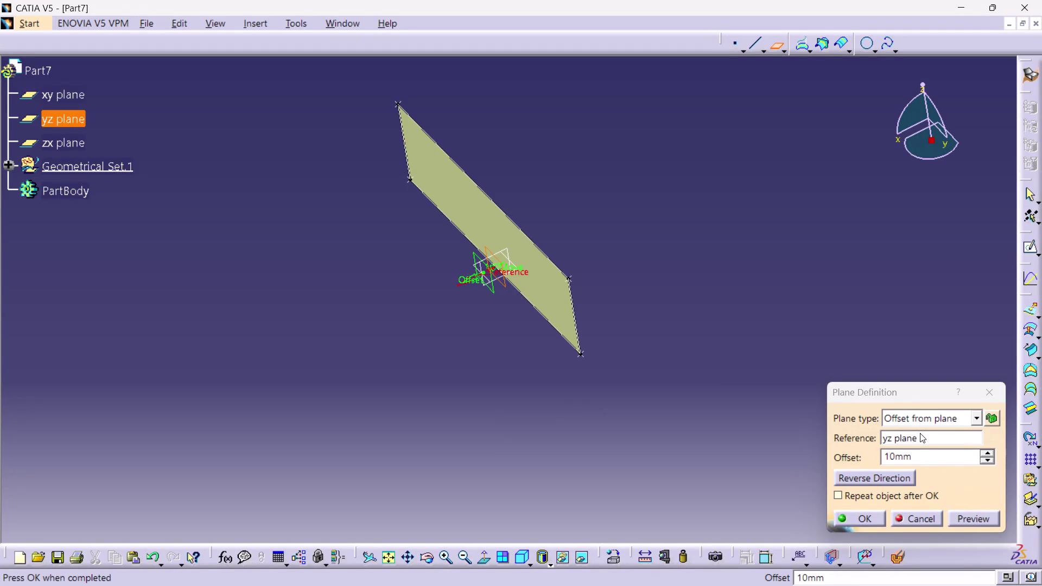
Create a plane offset 10 mm from the yz plane.
double_click(951, 461)
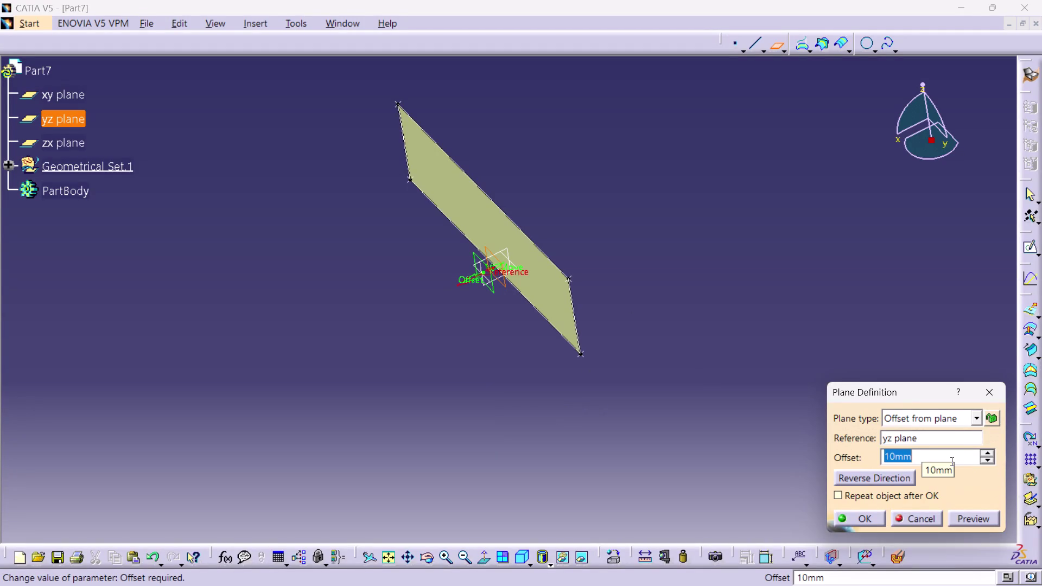
text(65)
key(Return)
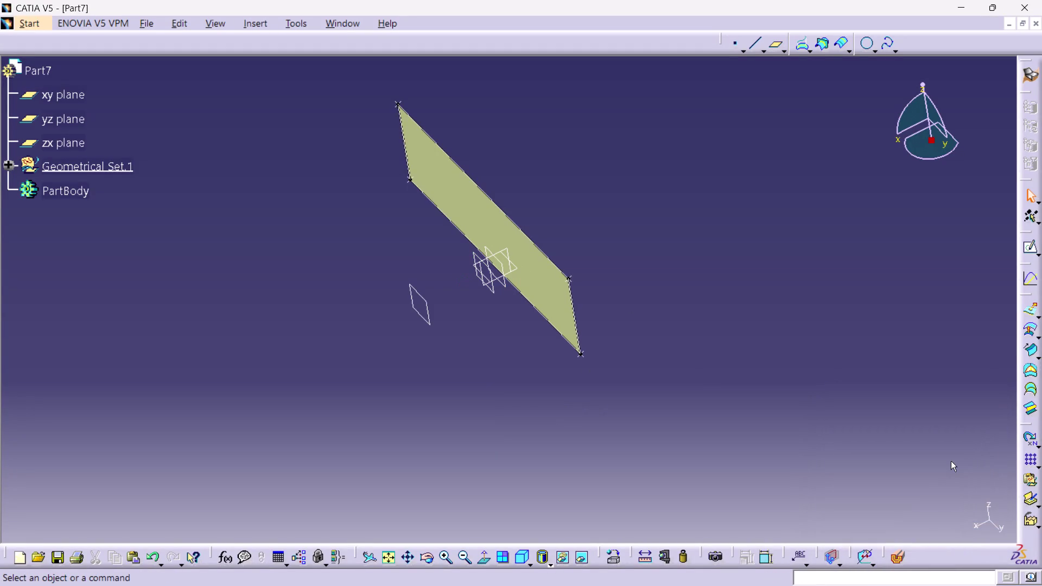
click(896, 411)
middle_click(343, 241)
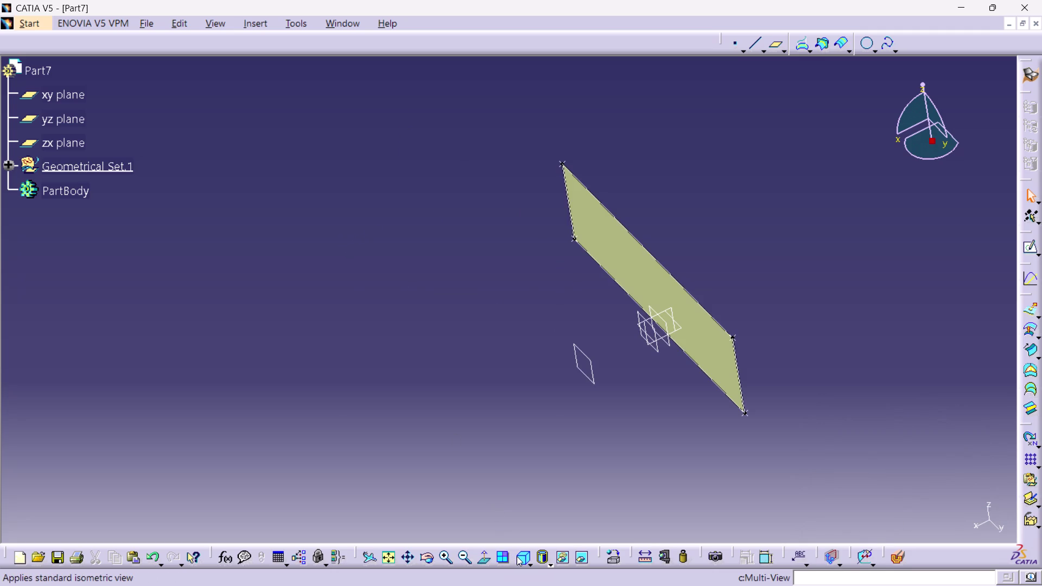
Switch to the isometric view and select the extruded surface Extrude.2.
click(516, 556)
click(601, 469)
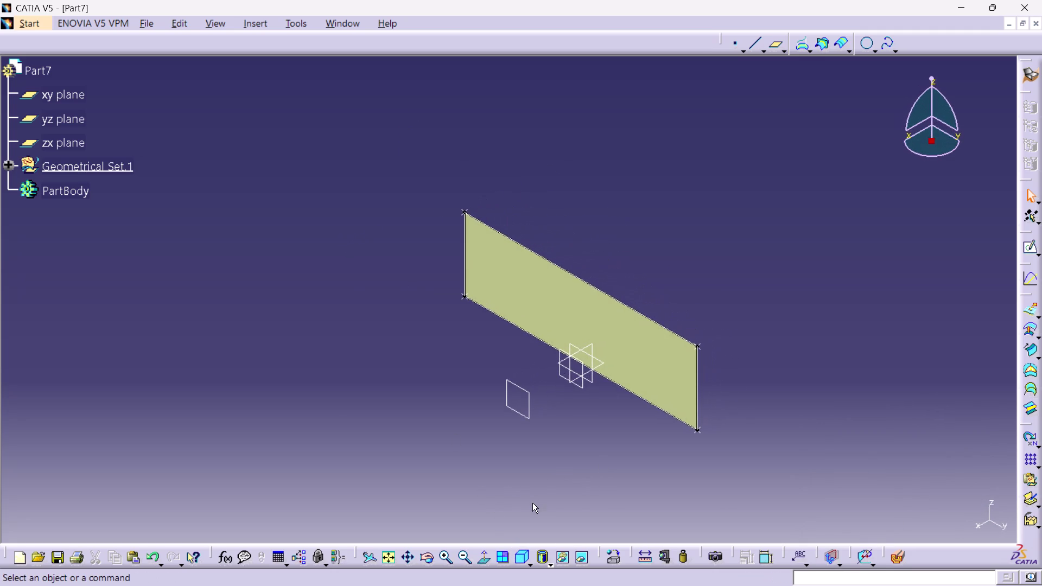
middle_drag(532, 492, 534, 471)
right_drag(532, 493, 535, 471)
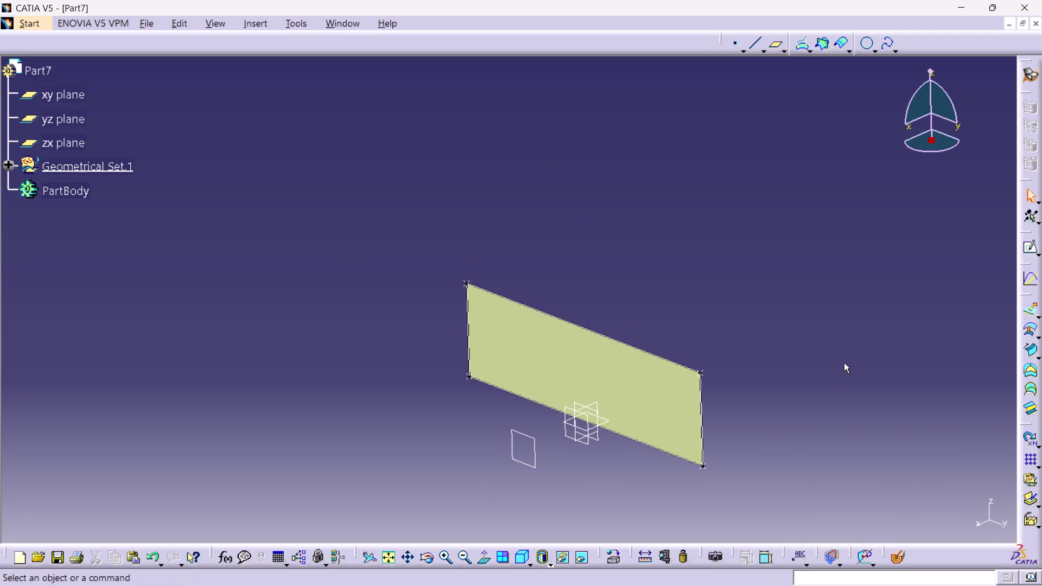
click(524, 561)
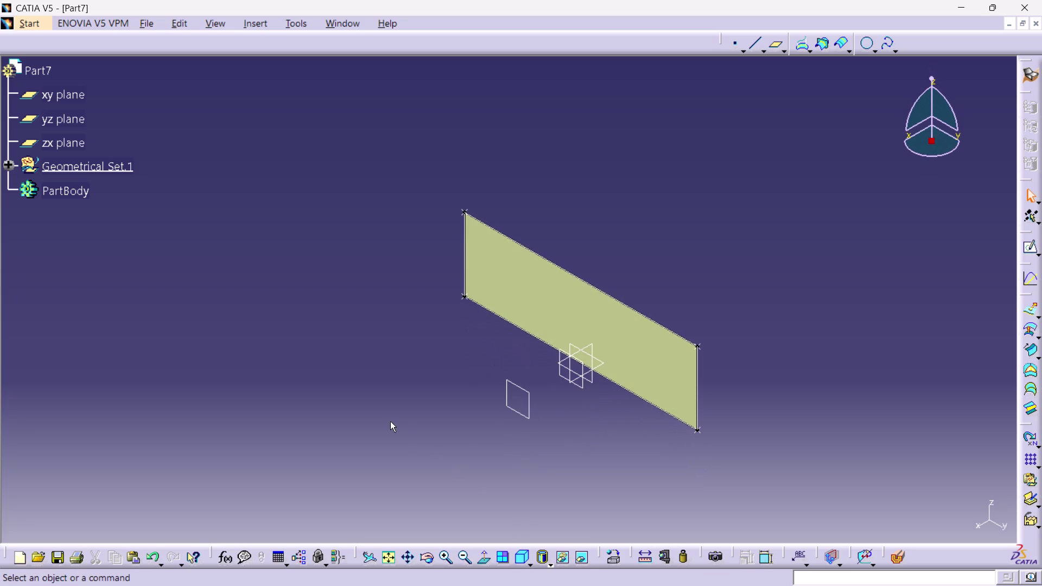
click(644, 361)
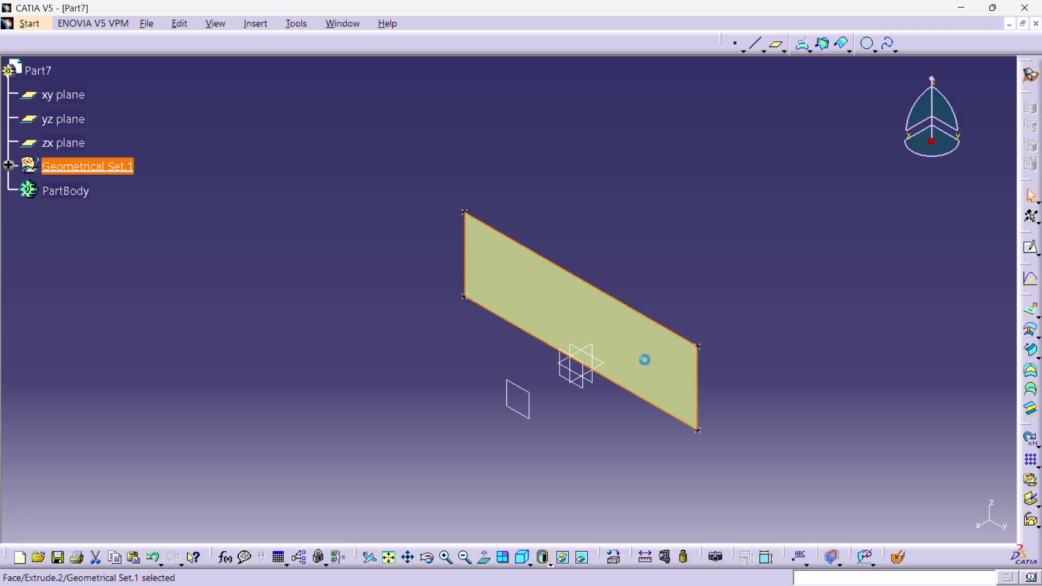
Offset Extrude.2 by 10 mm, checking it edge-on before confirming.
click(1039, 337)
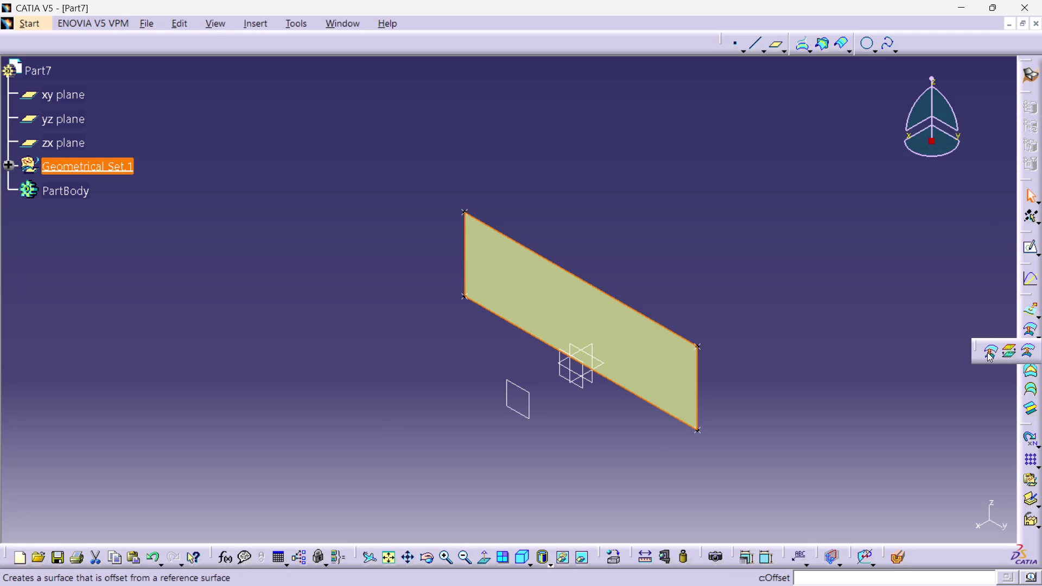
click(987, 352)
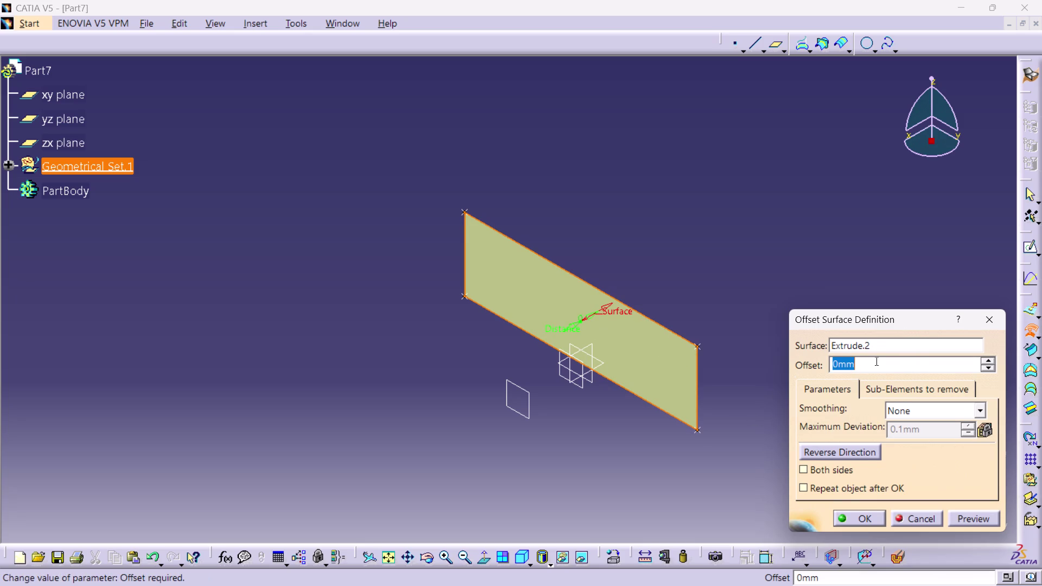
text(10)
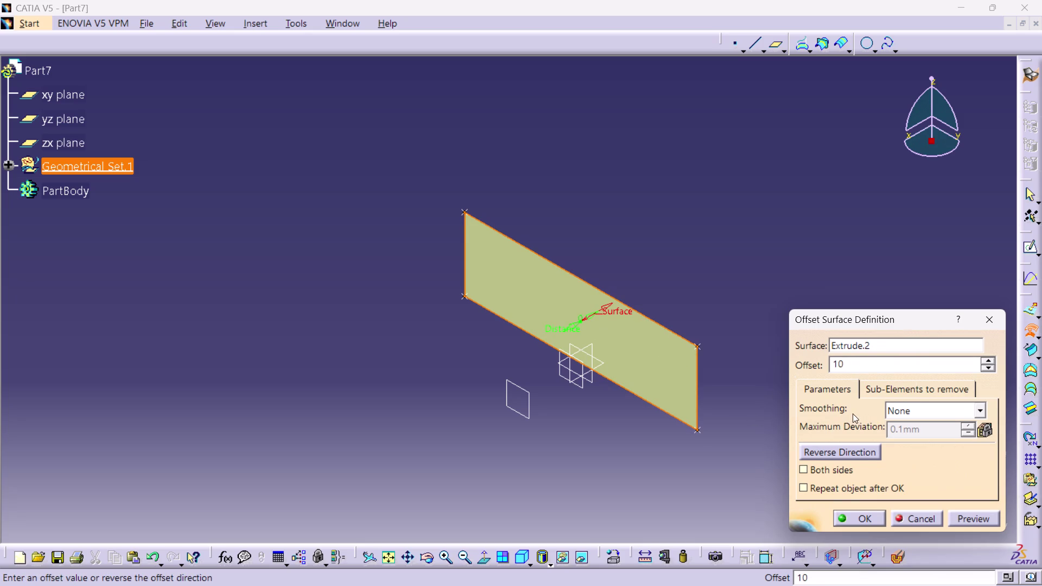
middle_drag(722, 304, 716, 303)
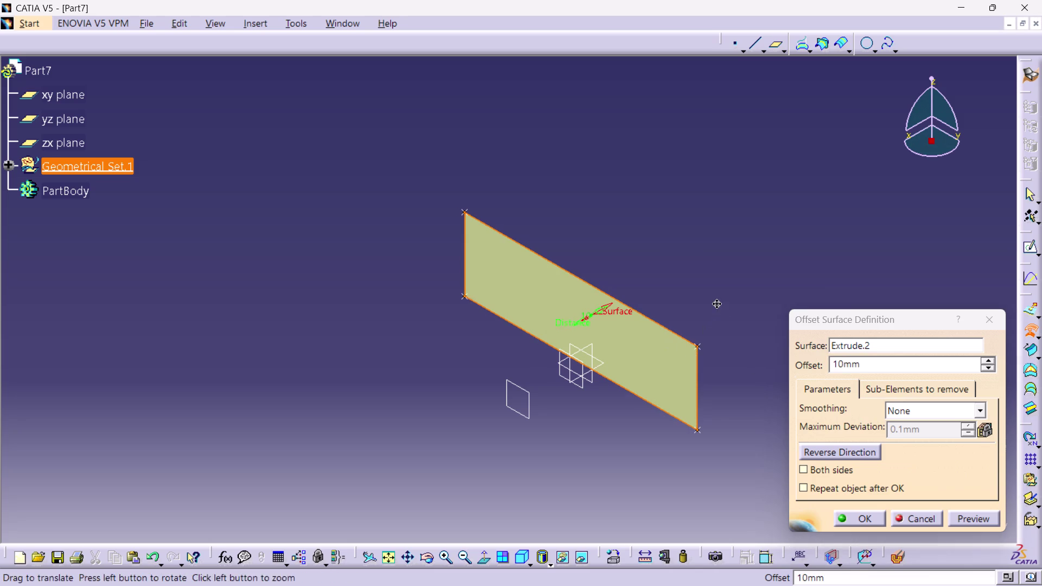
middle_drag(716, 304, 652, 320)
right_drag(716, 304, 653, 319)
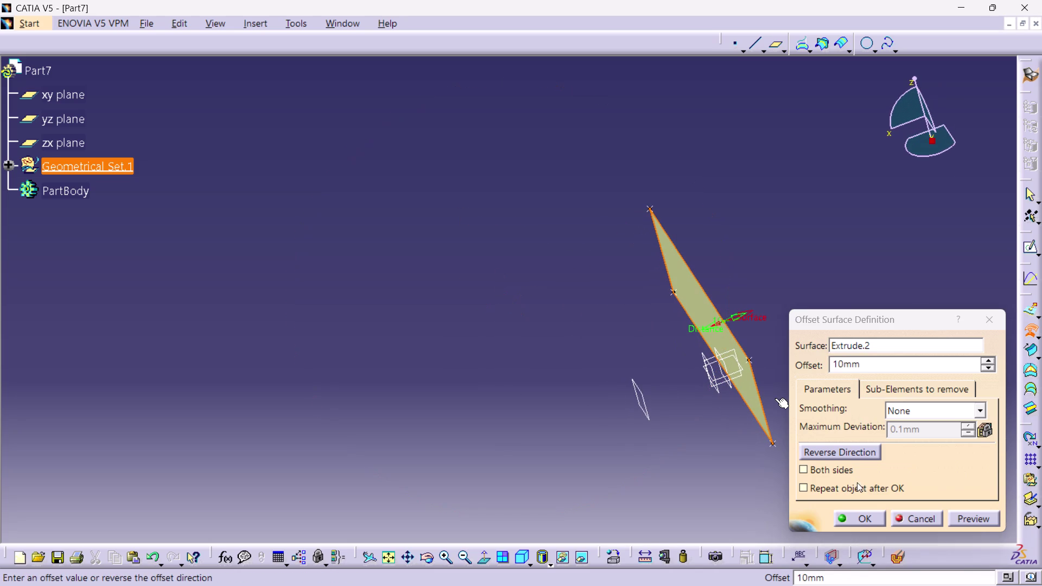
click(849, 516)
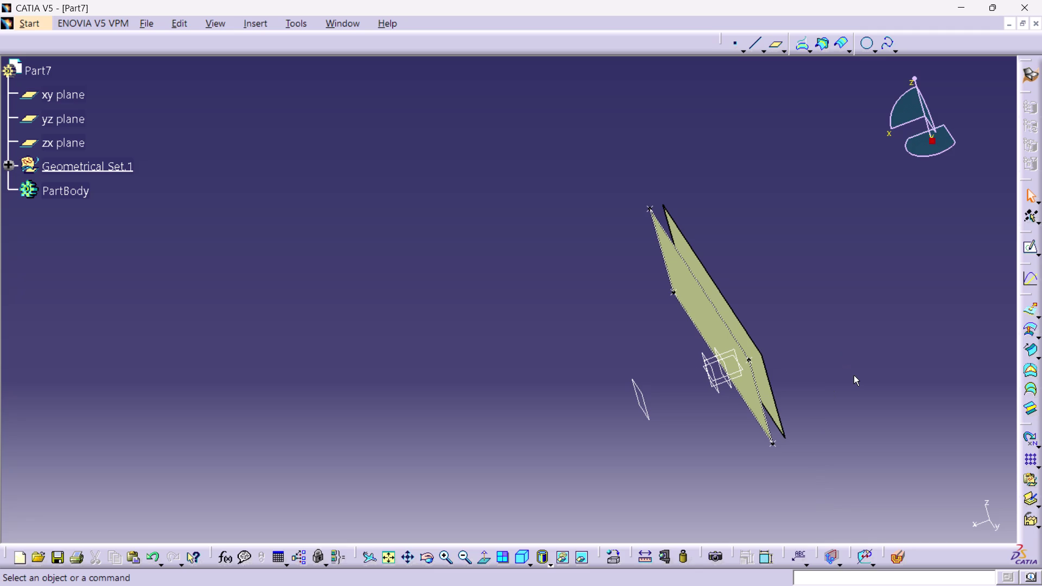
Undo the offset and recreate it 10 mm from Extrude.2 on the reversed side.
key(ctrl+z)
click(745, 206)
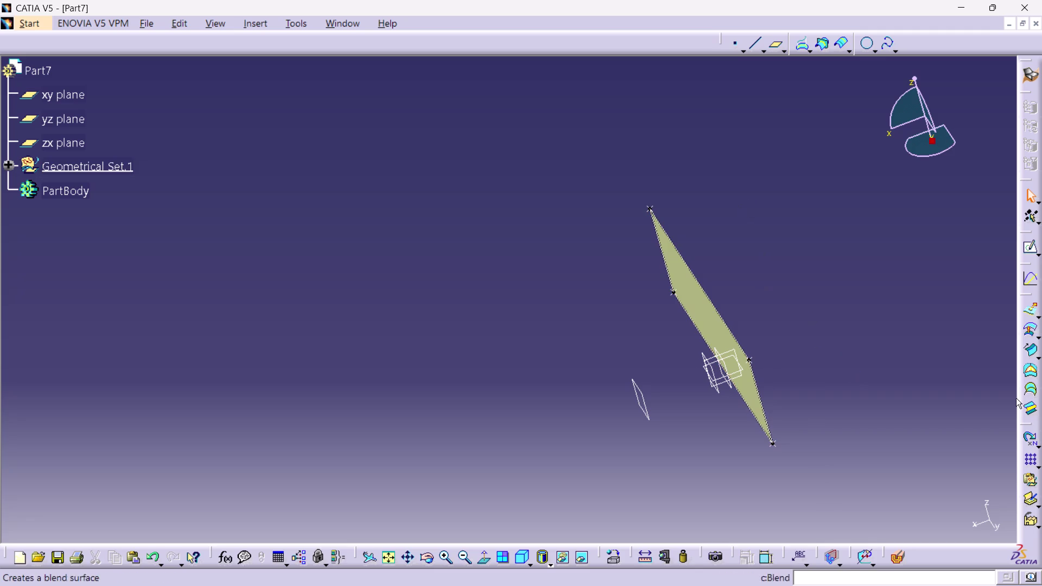
click(1031, 327)
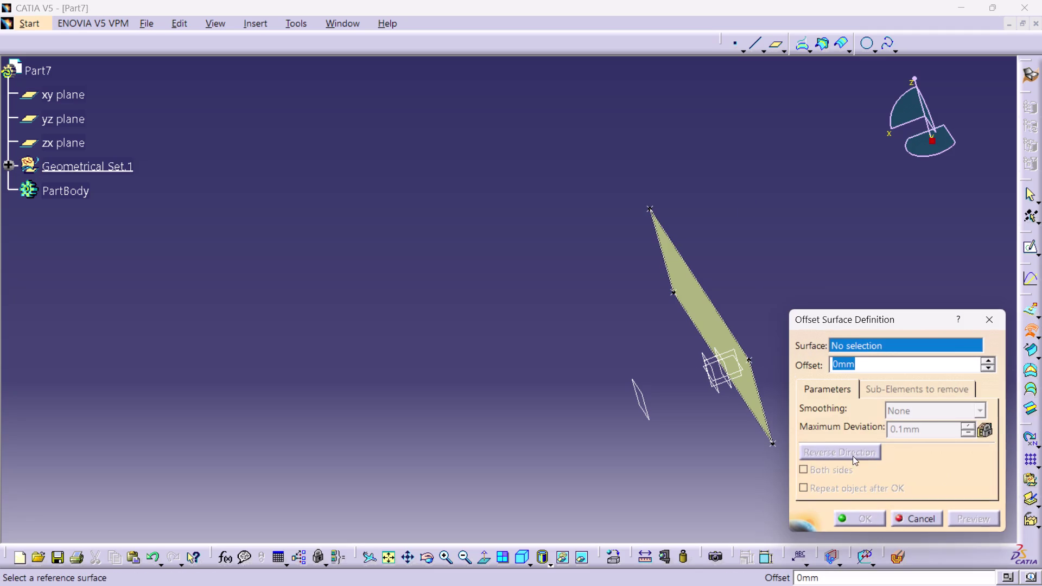
click(717, 327)
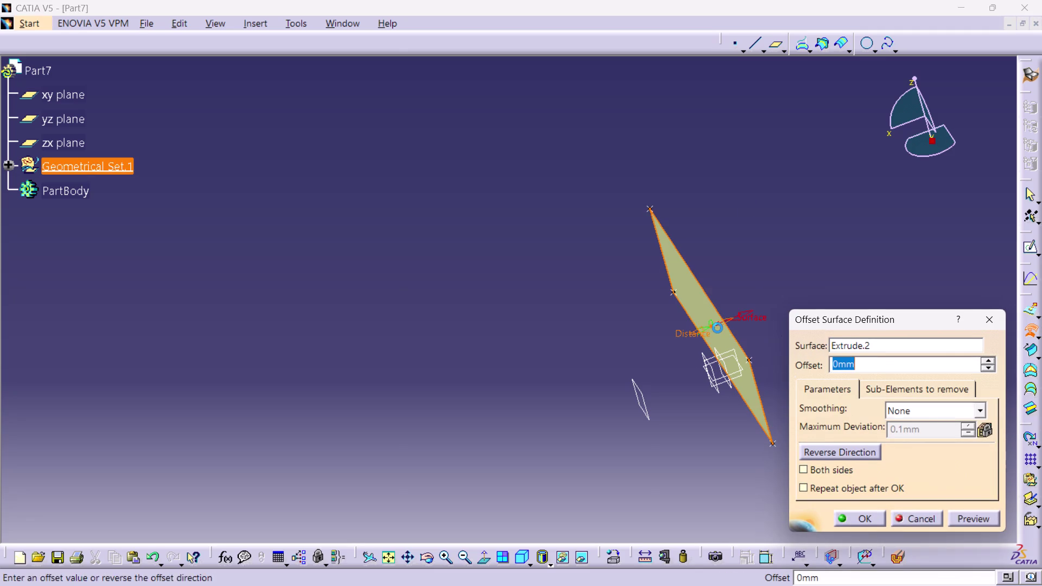
text(10)
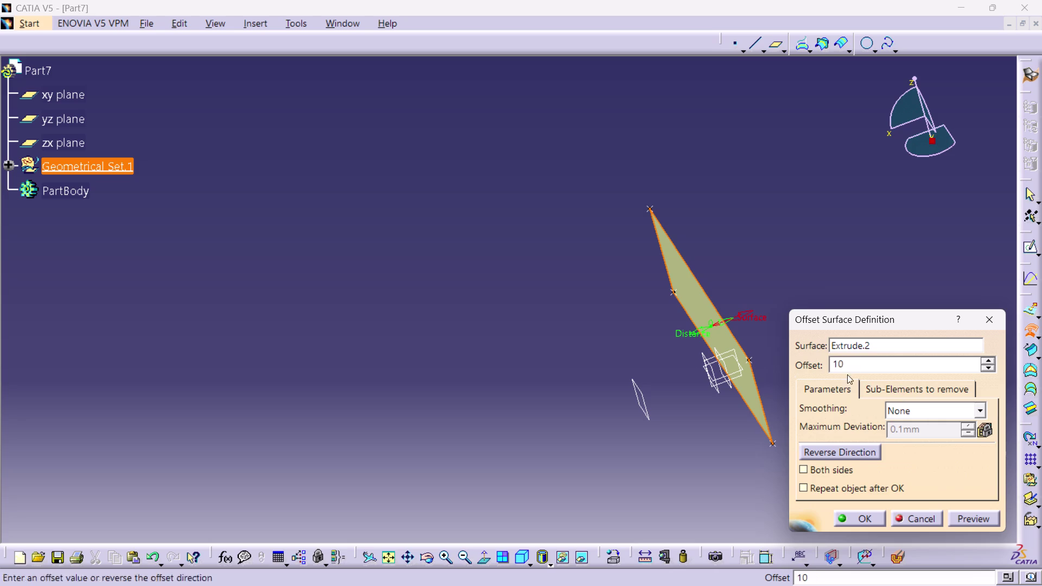
click(842, 449)
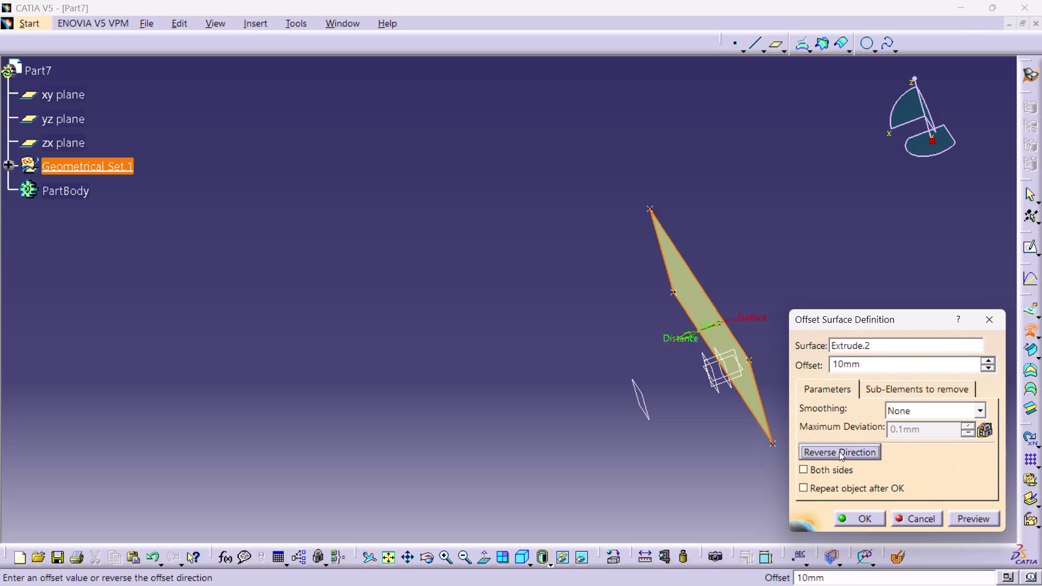
click(853, 519)
click(771, 484)
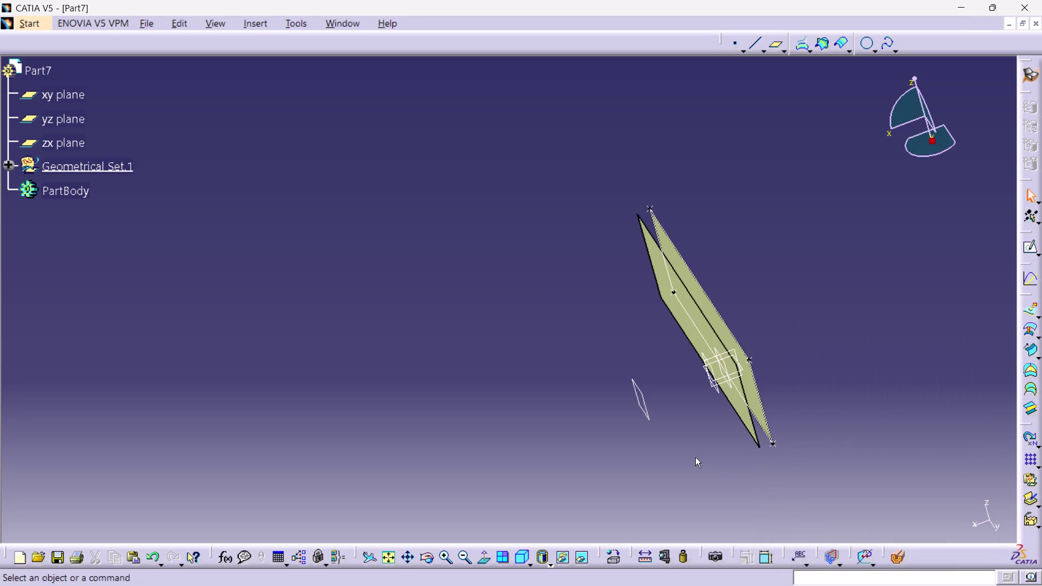
Inspect both surfaces, then return to the isometric view.
middle_drag(694, 459, 728, 402)
right_drag(694, 458, 728, 402)
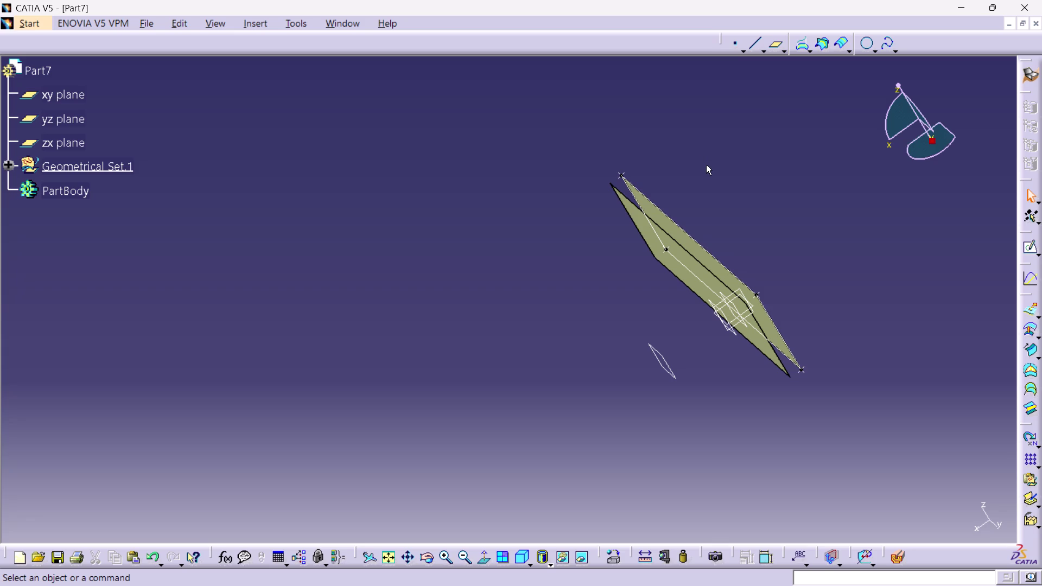
click(522, 554)
click(826, 411)
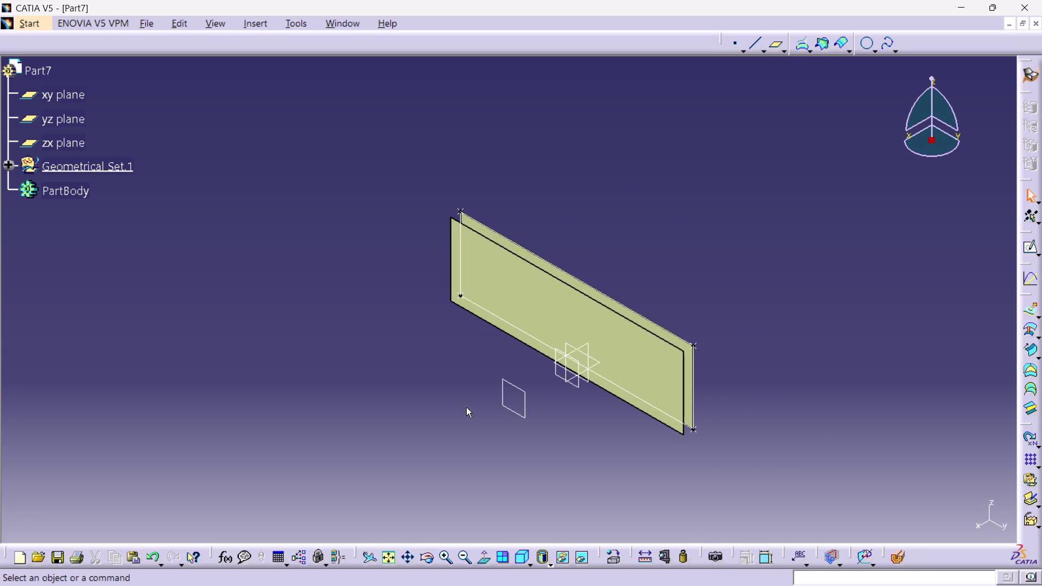
click(378, 280)
Expand Geometrical Set.1 in the tree and select Plane.1.
click(6, 162)
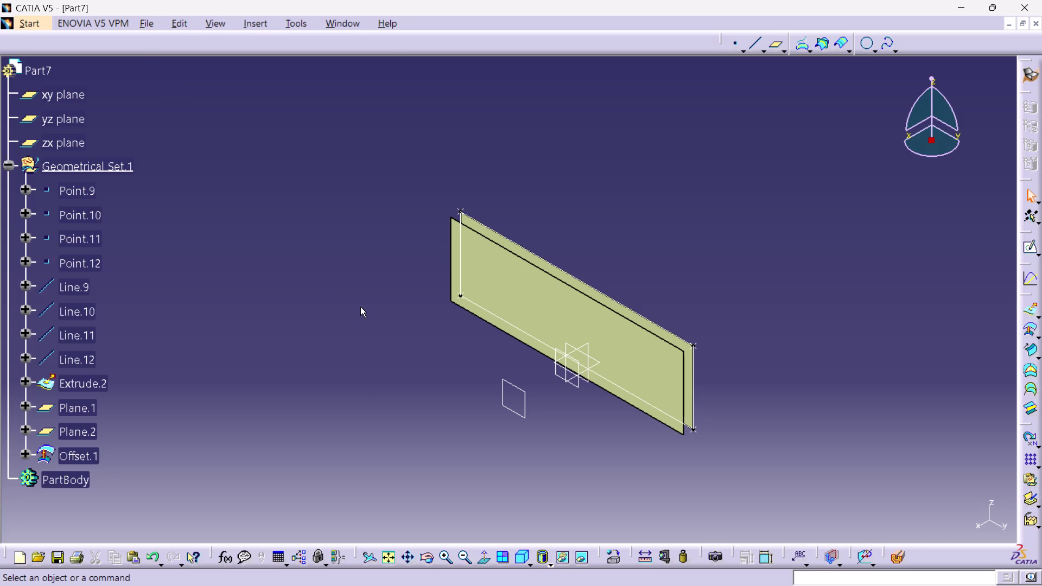
click(581, 375)
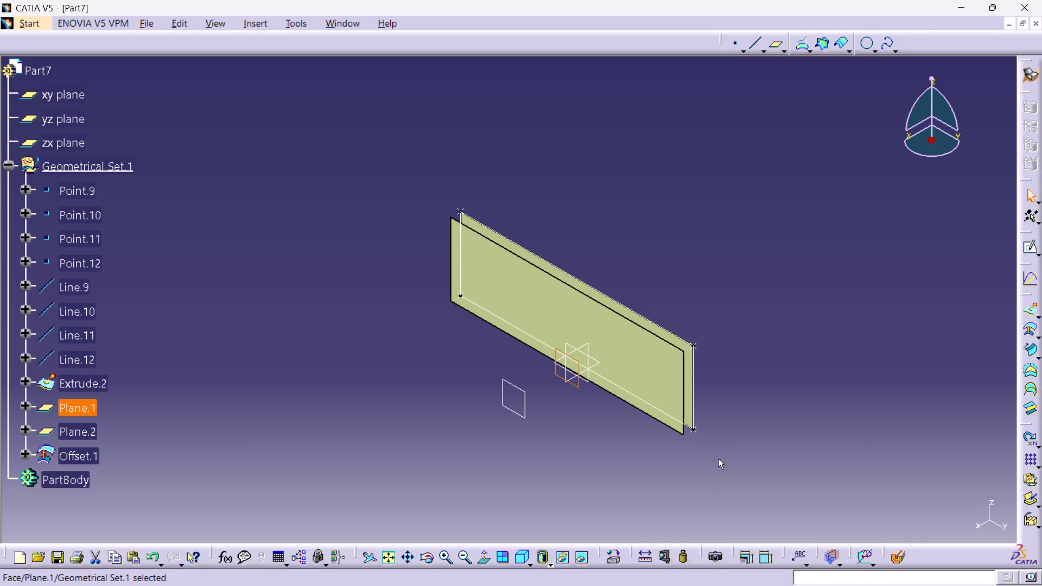
click(529, 567)
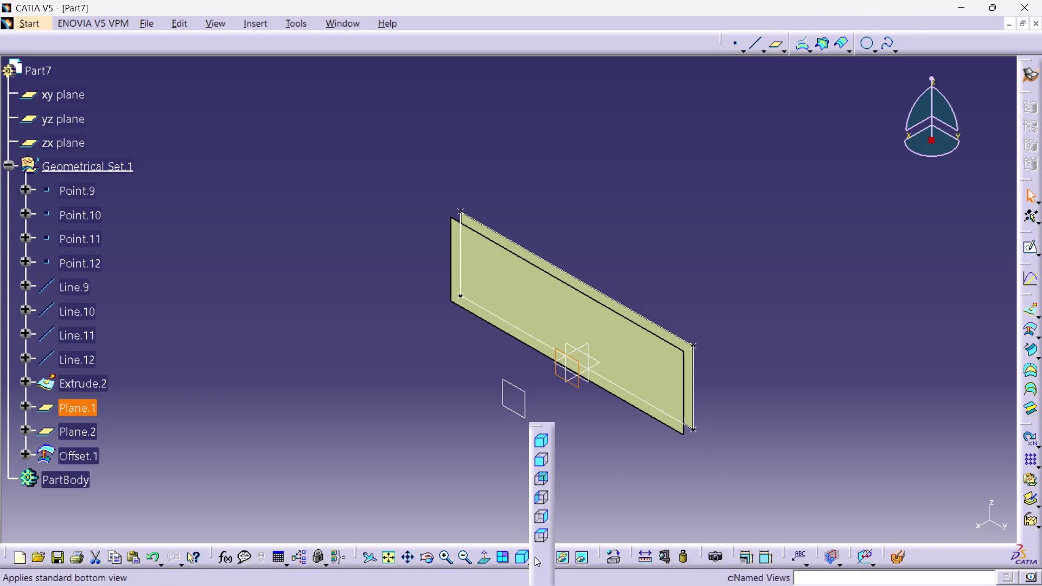
View the surface head-on, fit all, and start a full bitangent circle on Line.9.
click(539, 463)
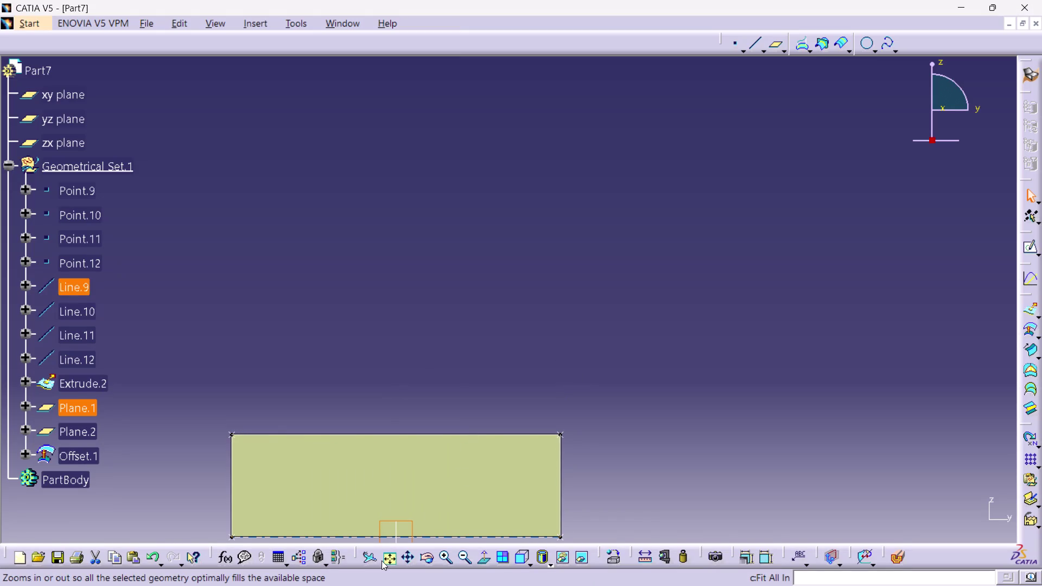
click(381, 561)
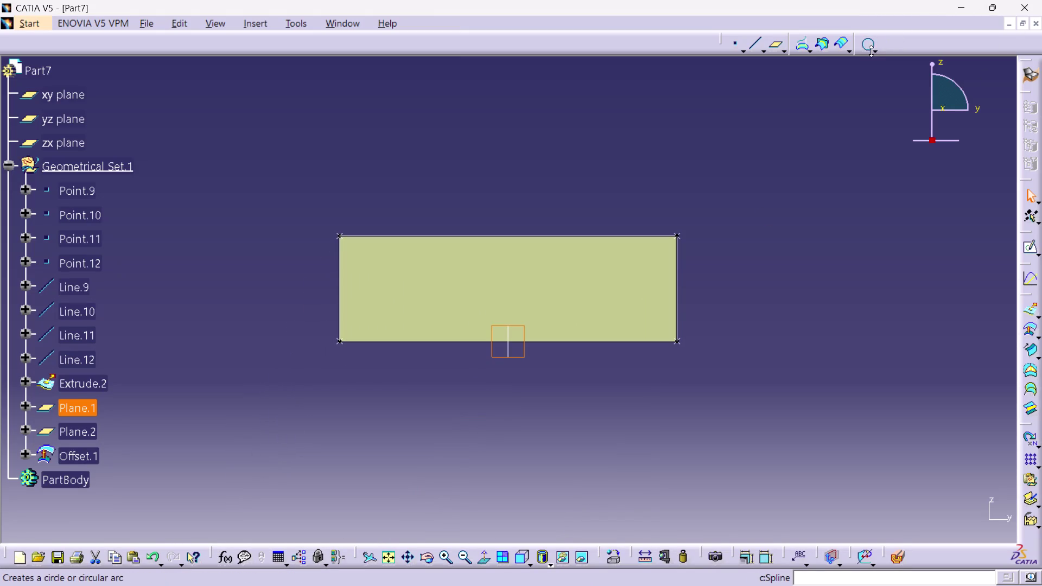
click(875, 51)
click(882, 72)
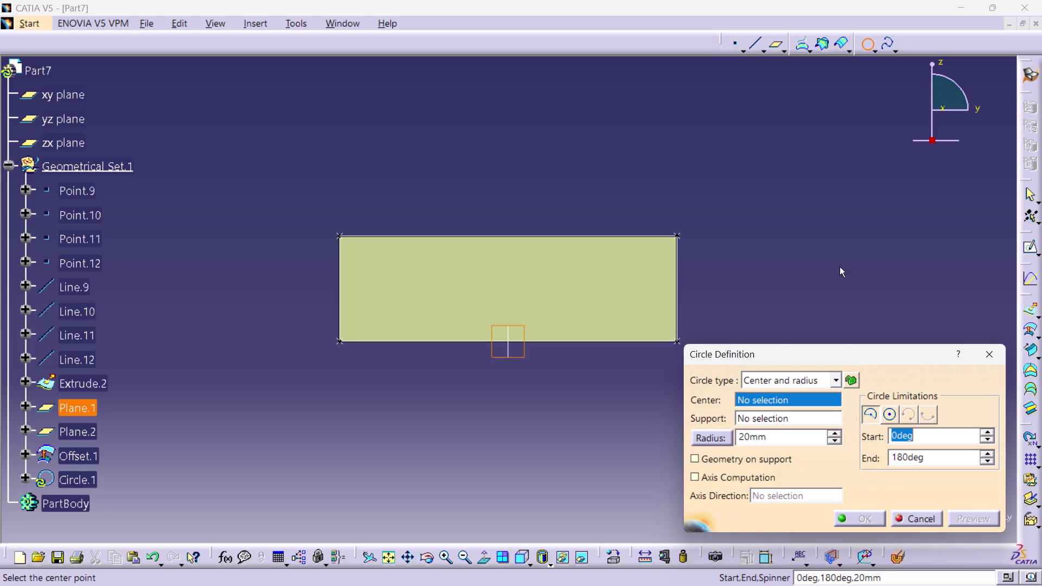
click(508, 341)
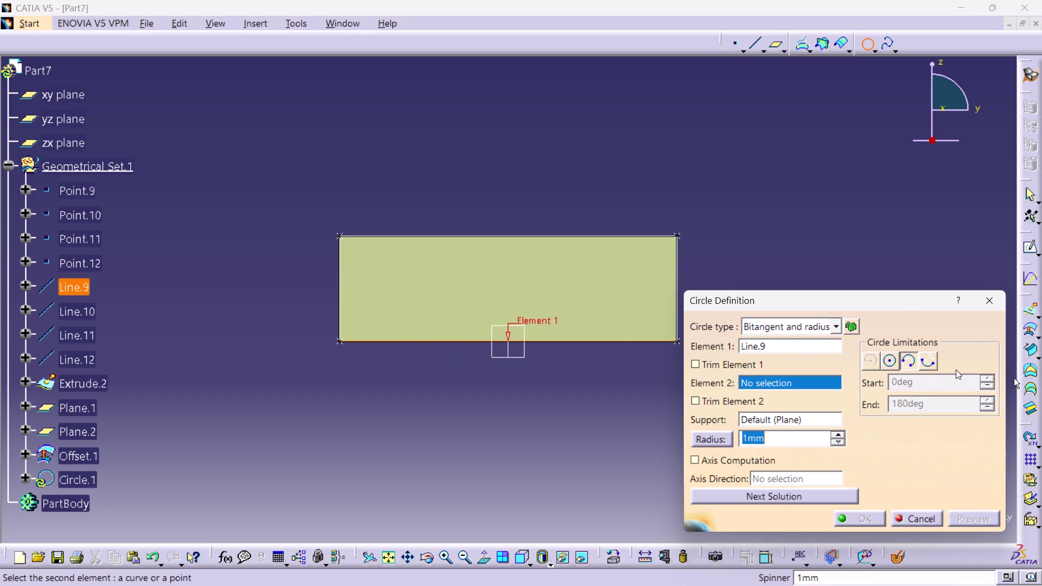
click(904, 362)
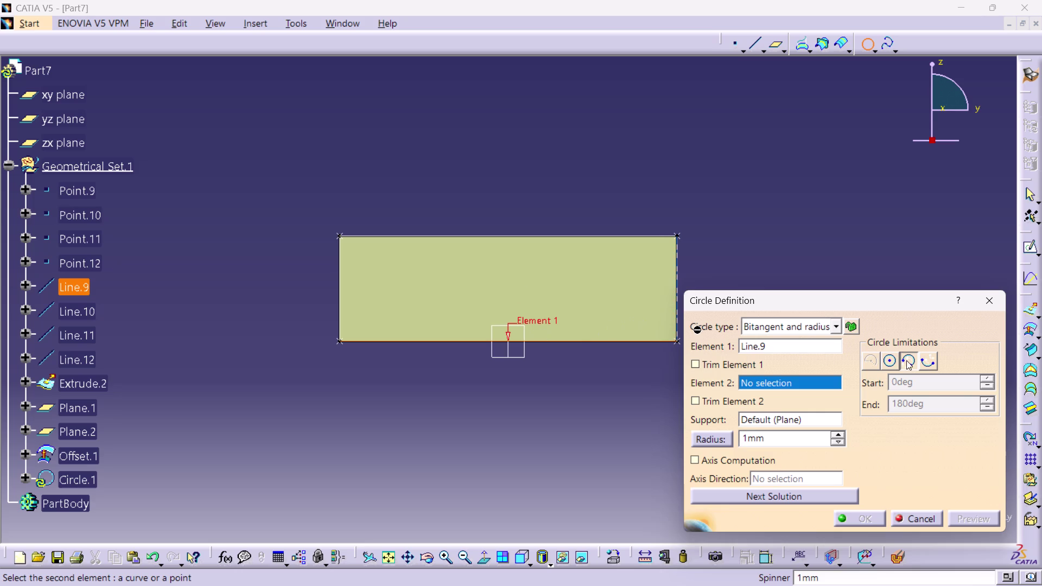
click(892, 361)
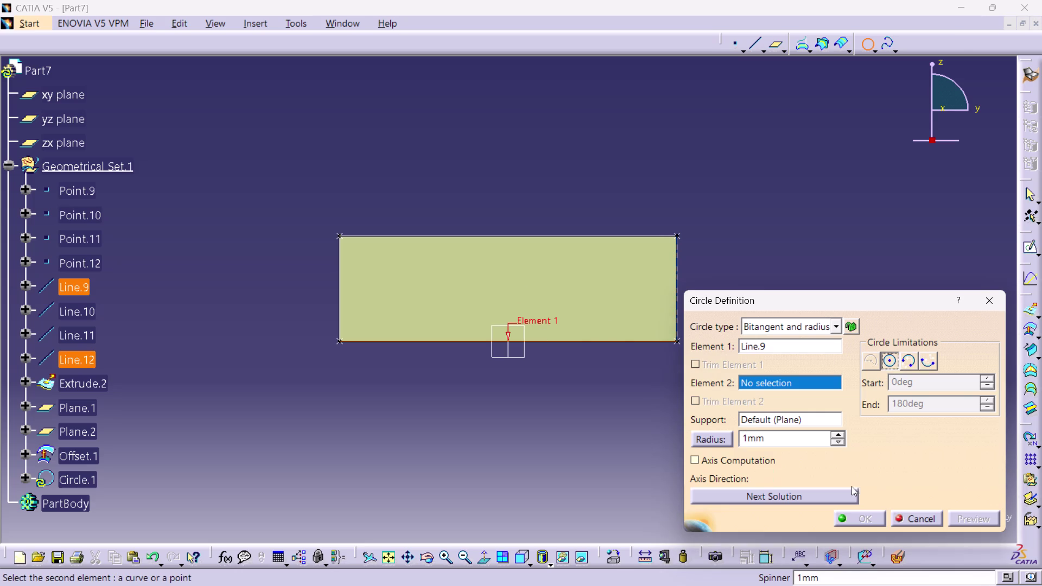
click(524, 310)
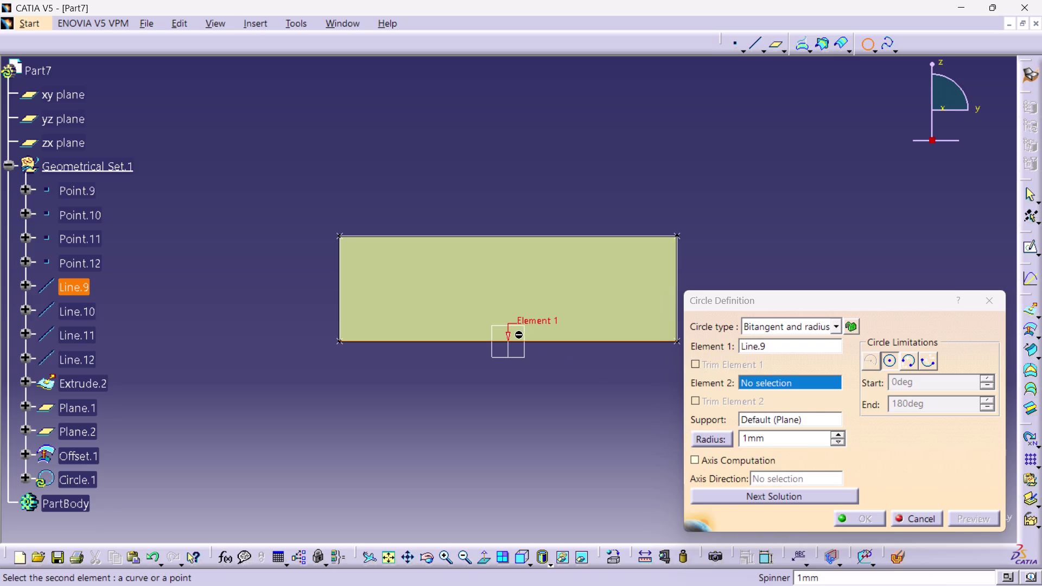
click(499, 301)
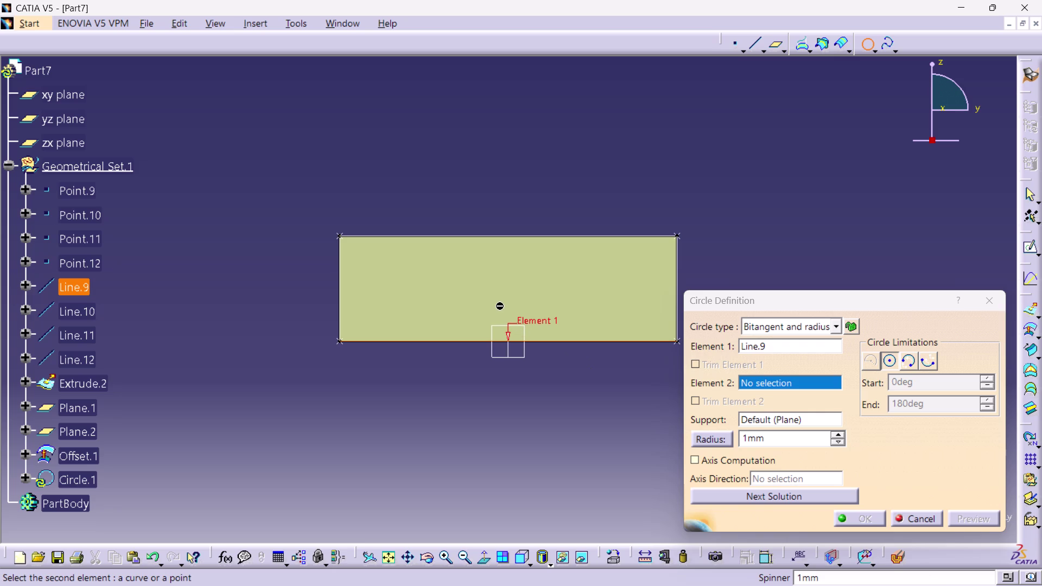
click(499, 306)
Enter a 100 mm radius, then cancel the unfinished circle.
double_click(812, 440)
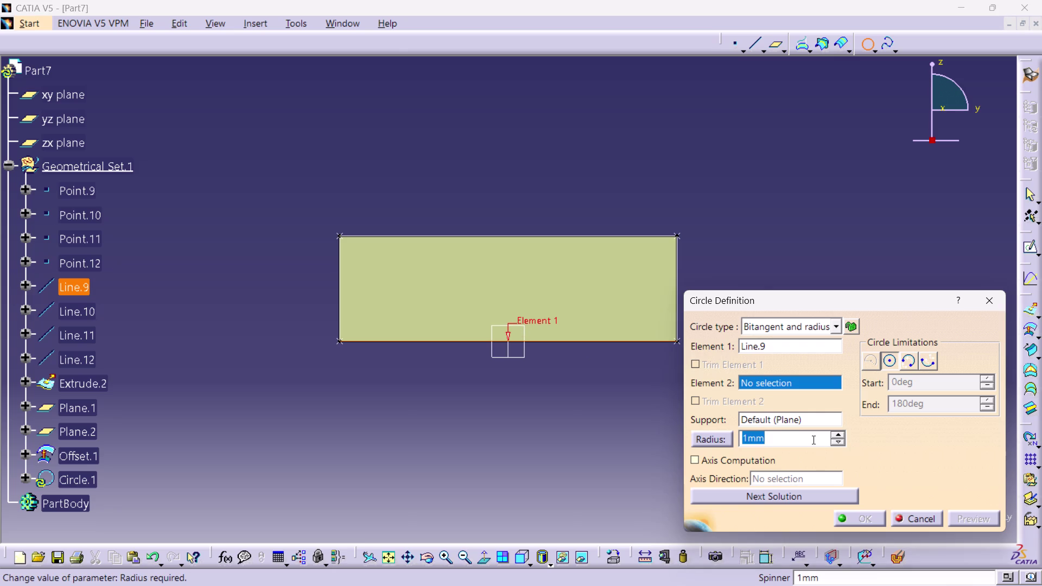
text(100)
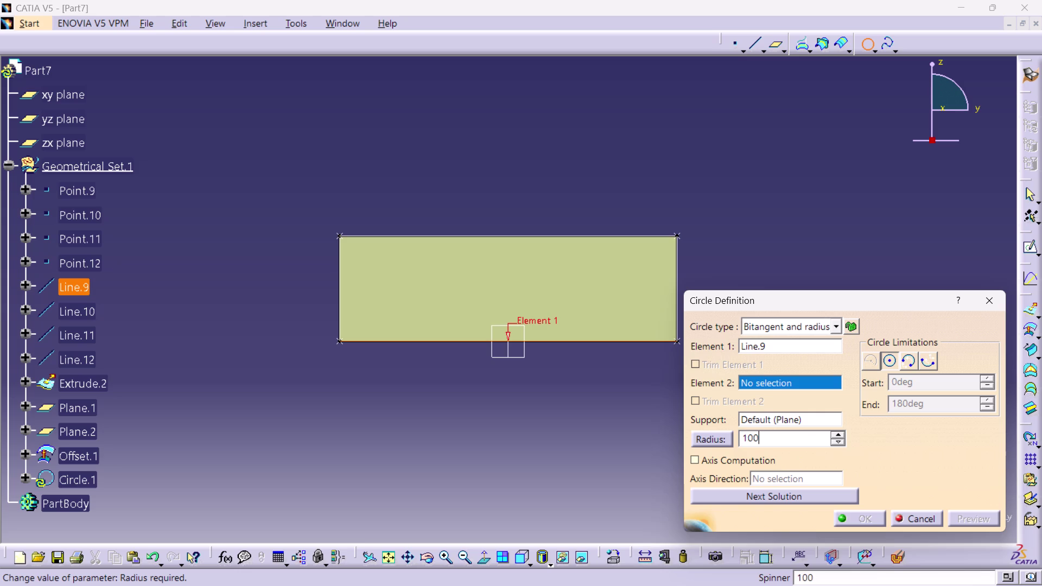
click(607, 437)
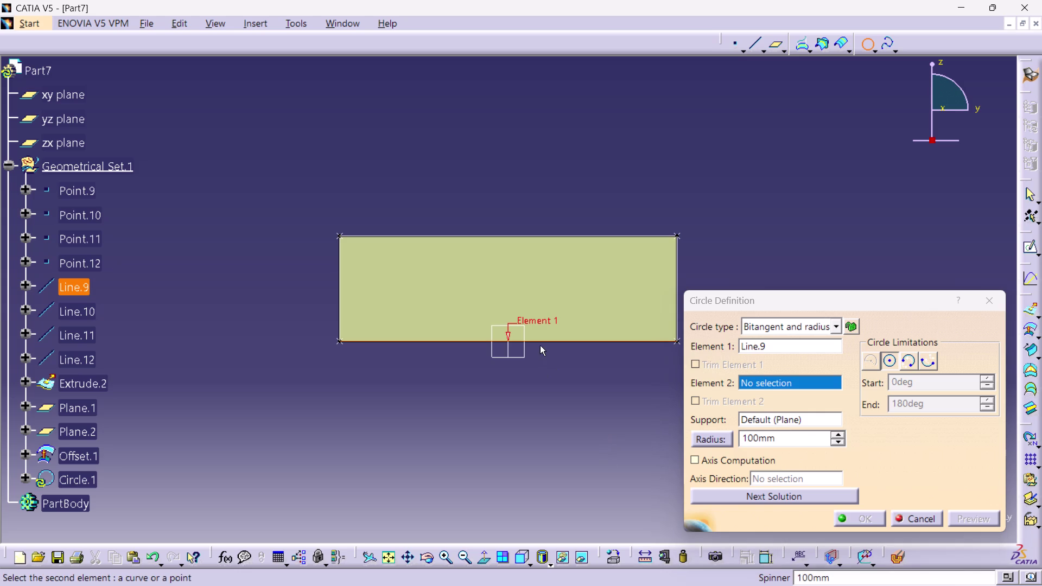
click(497, 422)
click(999, 304)
click(780, 141)
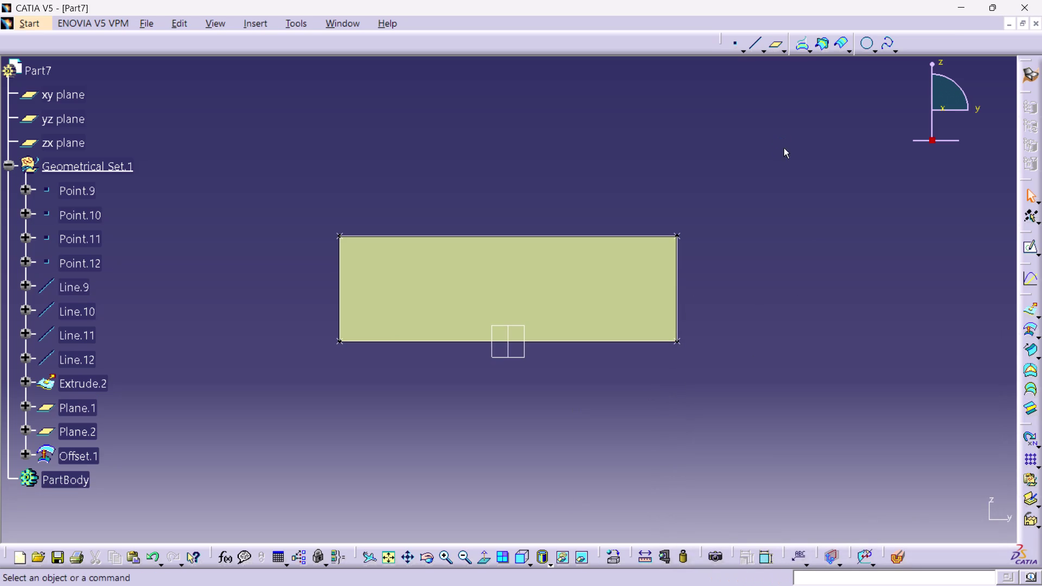
Start a new circle with the offset surface Offset.1 as its support.
click(873, 51)
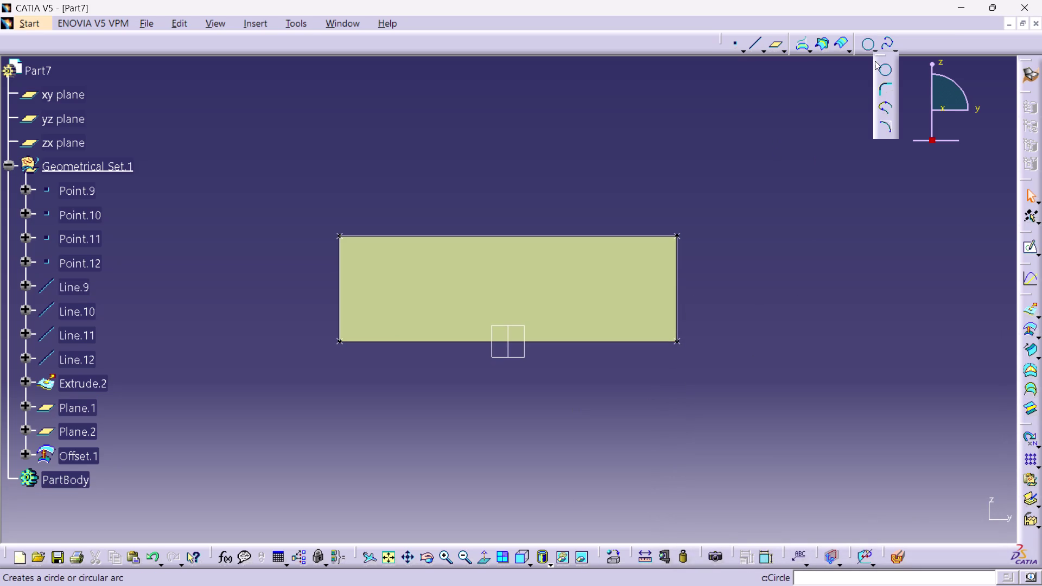
click(886, 71)
click(534, 307)
click(523, 302)
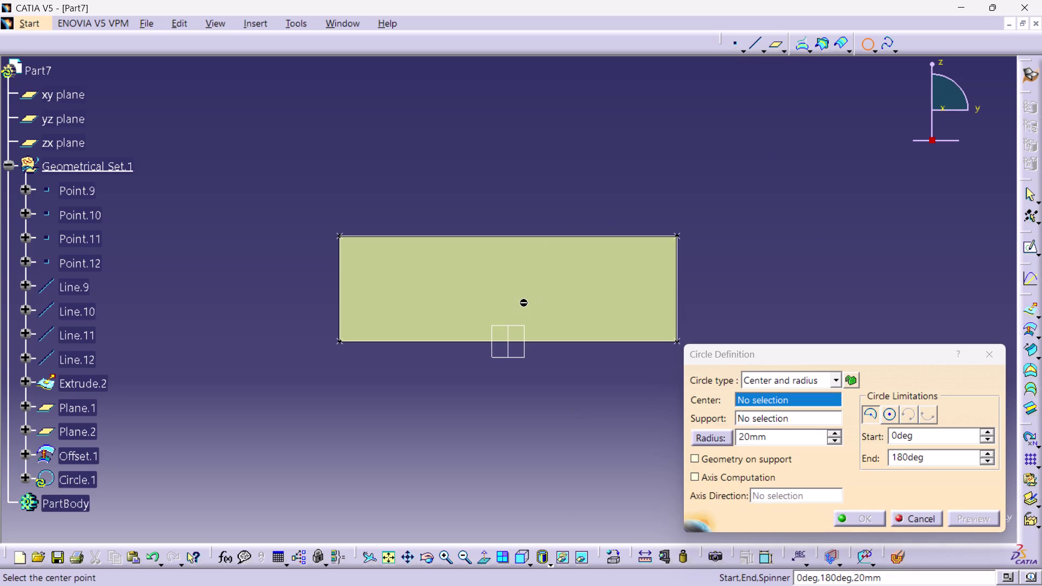
click(531, 295)
click(757, 415)
click(551, 302)
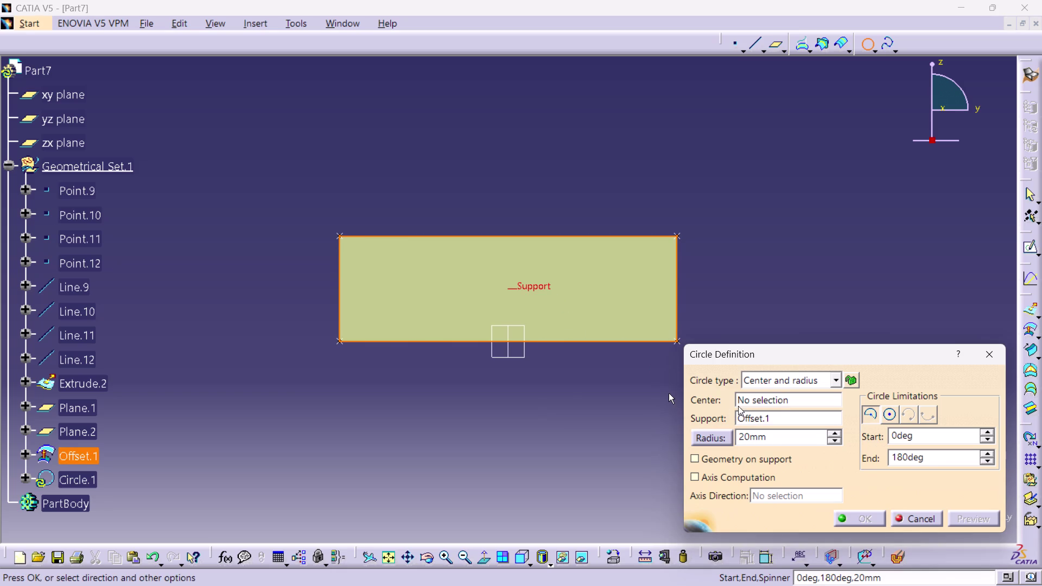
click(783, 394)
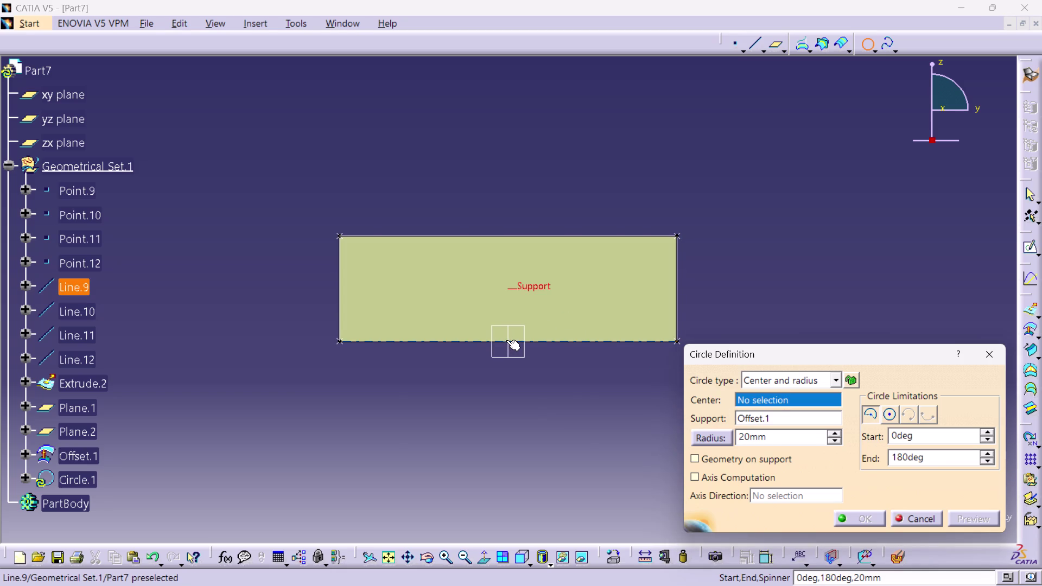
Pick Line.9 as the first element and set the type to center and radius.
click(509, 340)
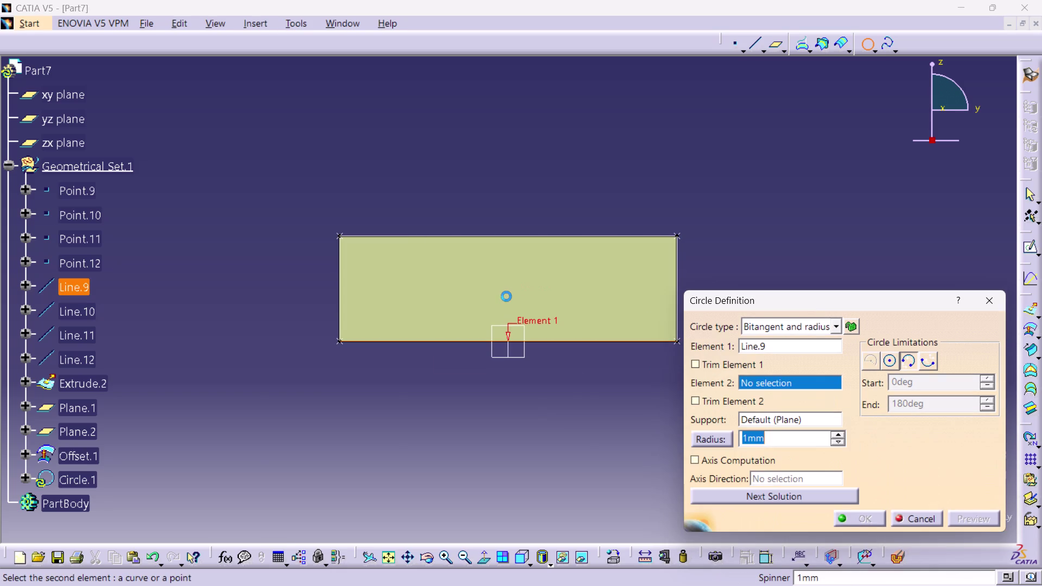
click(904, 360)
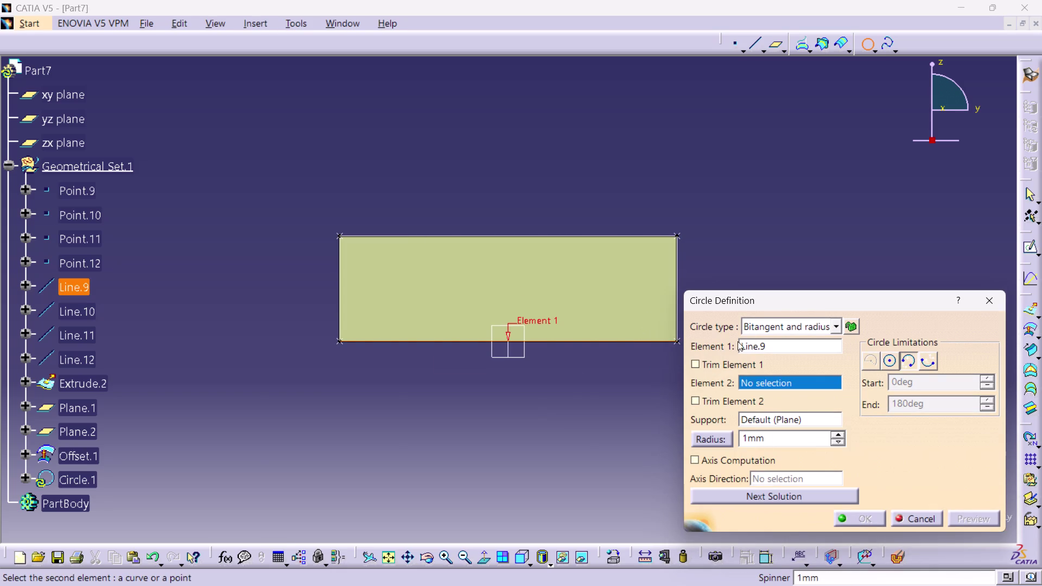
drag(537, 337, 541, 311)
drag(539, 298, 533, 288)
drag(532, 286, 507, 281)
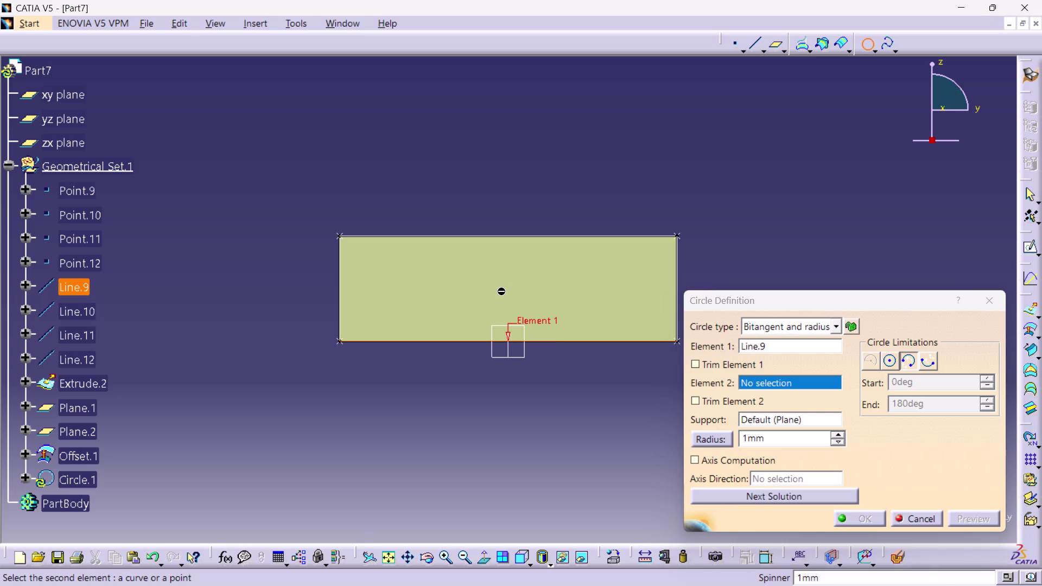
click(505, 291)
click(510, 301)
click(836, 321)
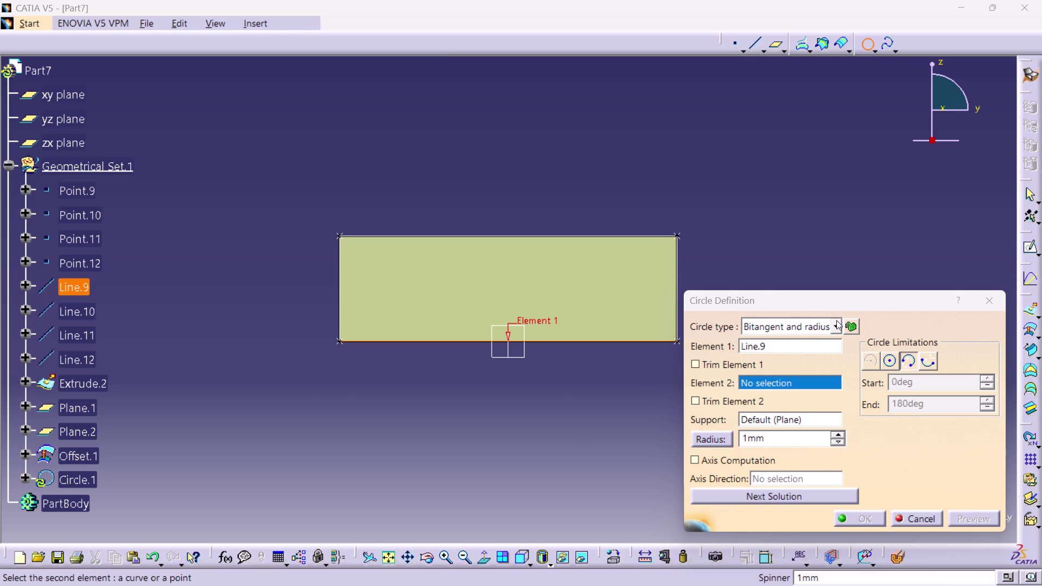
click(825, 342)
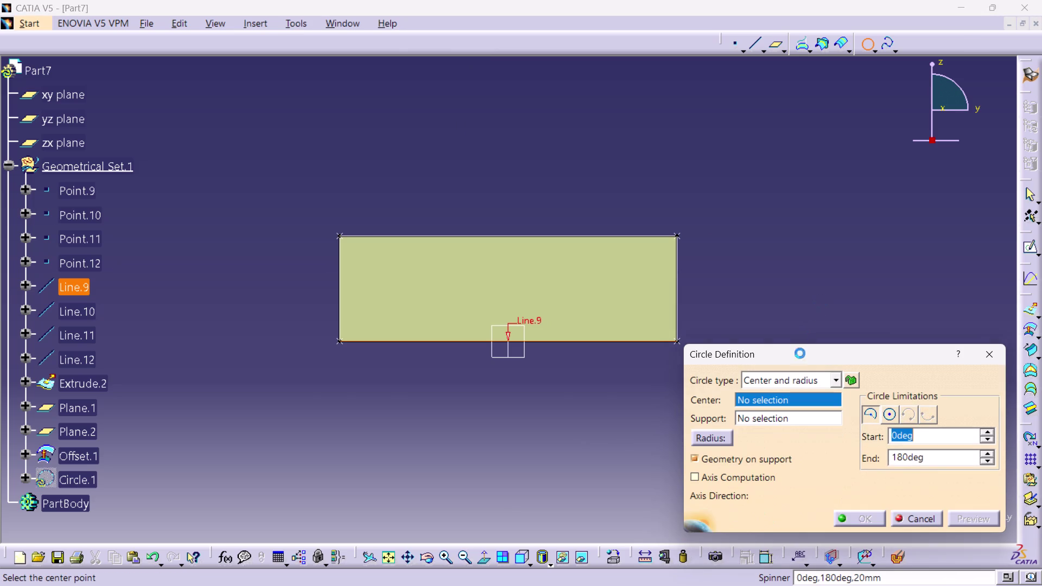
Switch the circle type to Center and point, then back to Center and radius.
click(871, 412)
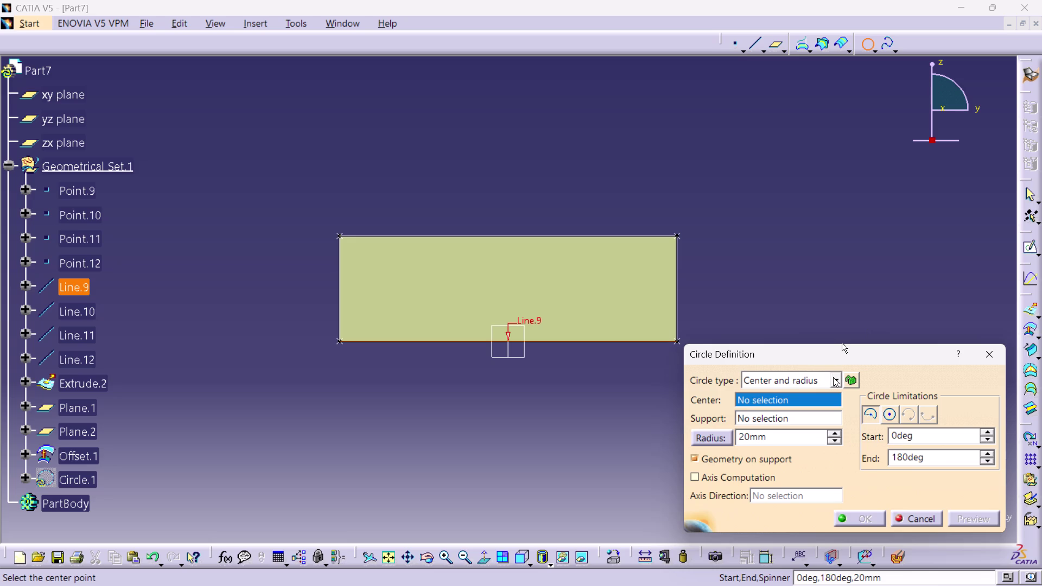
click(833, 379)
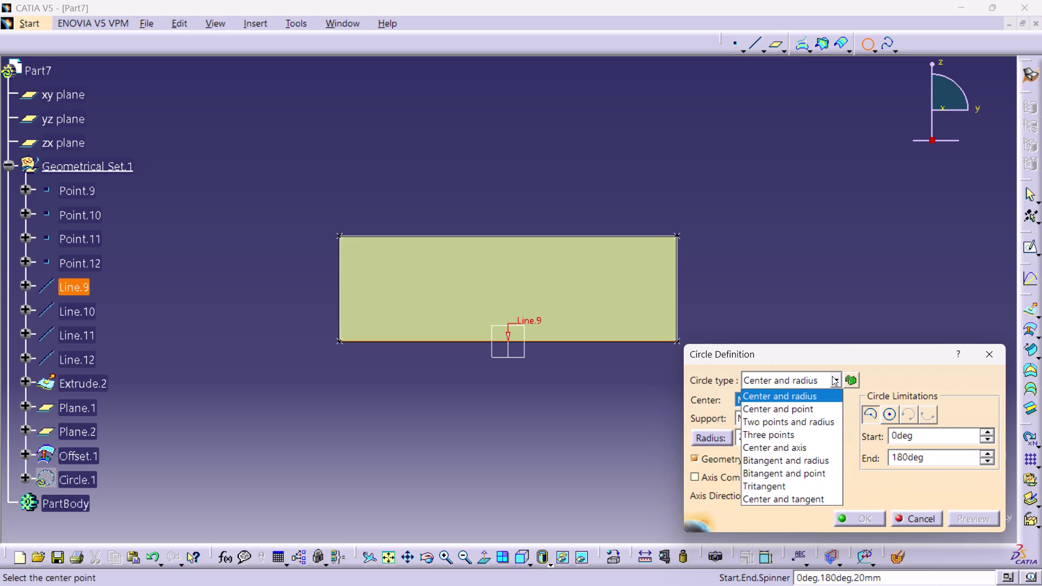
click(807, 406)
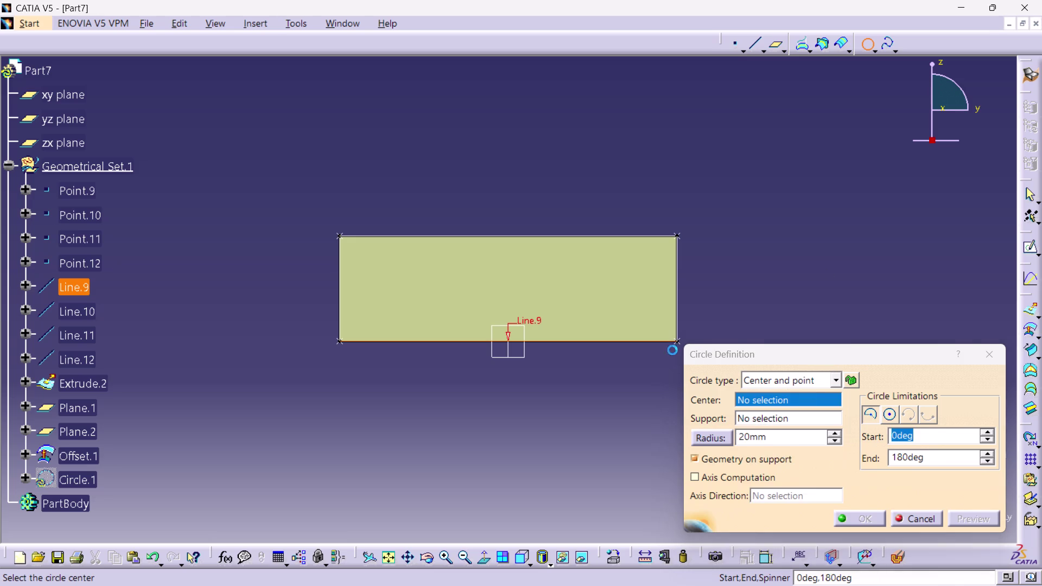
click(841, 383)
click(821, 399)
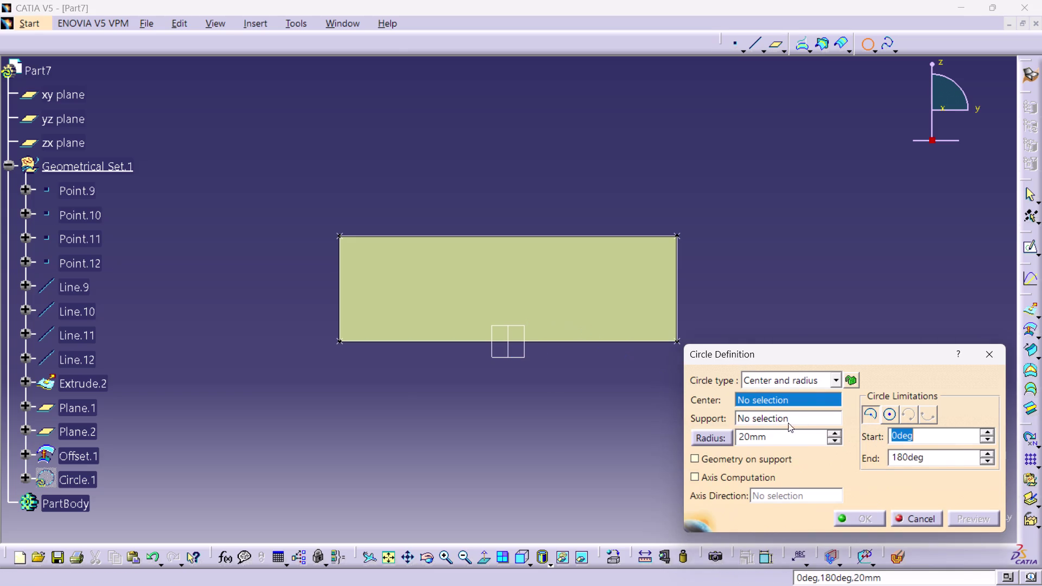
Give the bitangent circle Offset.1 as support, Line.9 as first element and 100 mm radius.
click(795, 418)
click(589, 328)
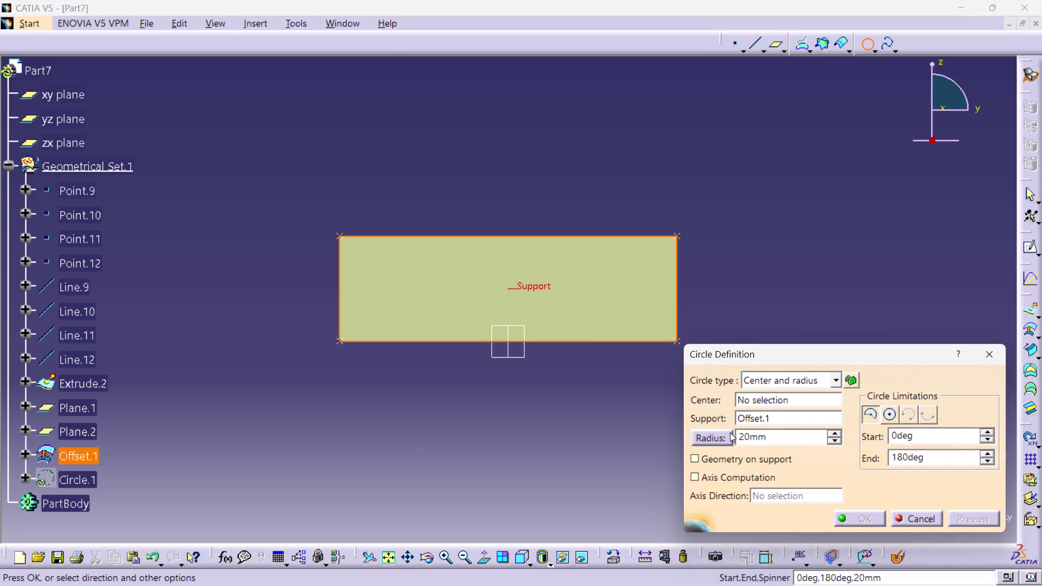
click(510, 341)
click(799, 399)
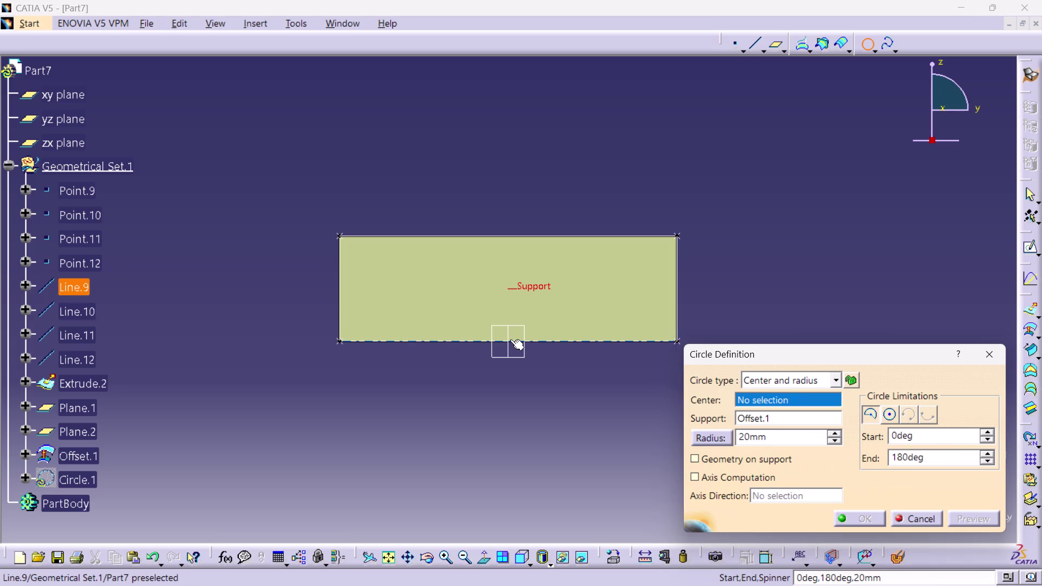
click(508, 339)
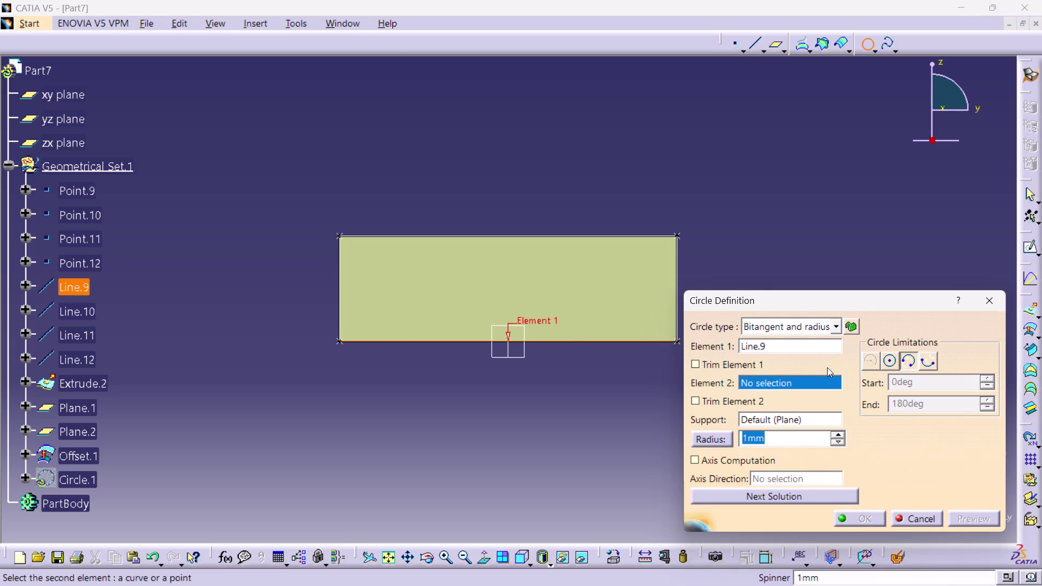
text(100)
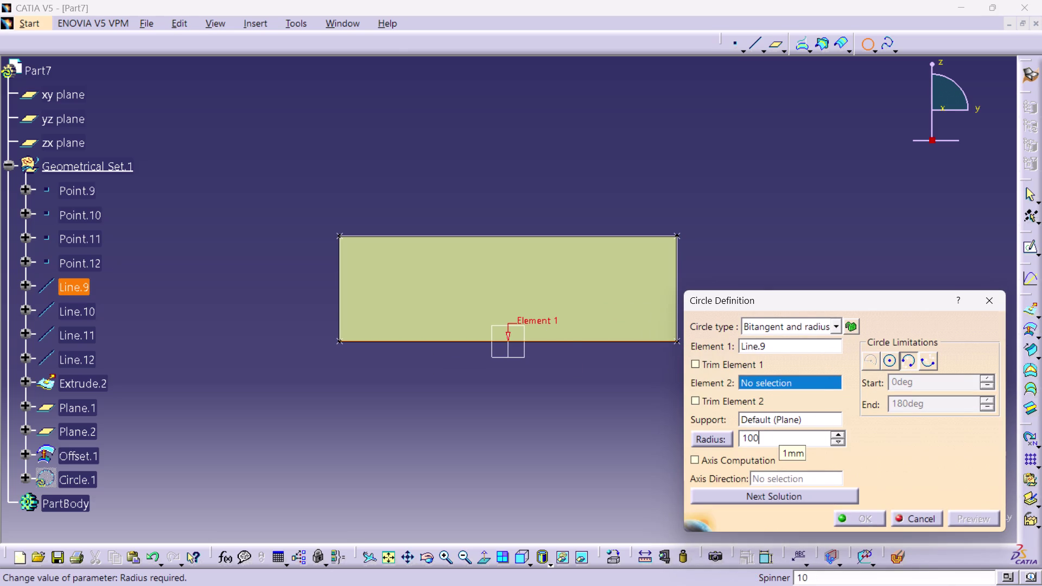
click(584, 455)
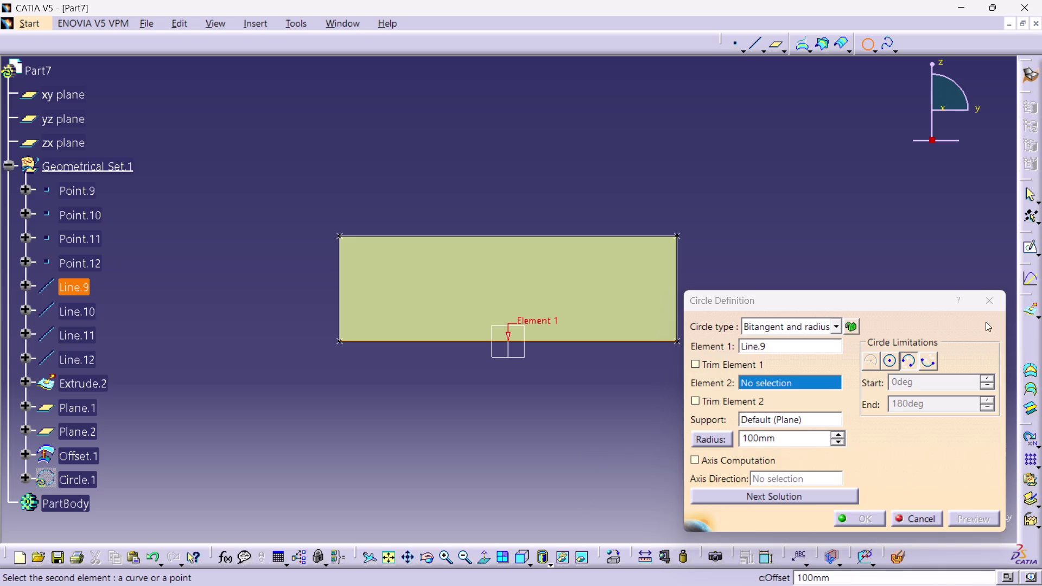
click(889, 361)
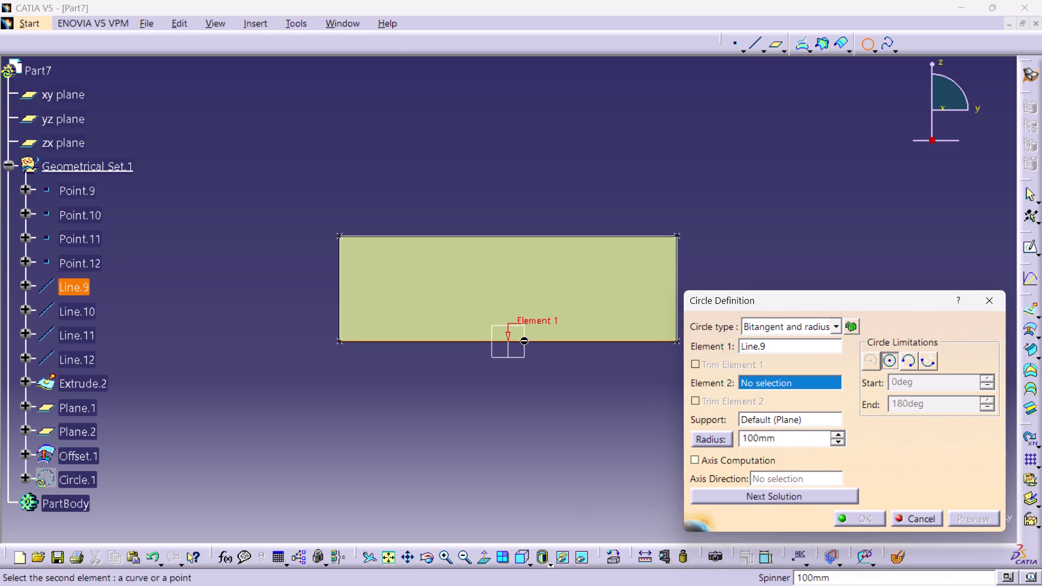